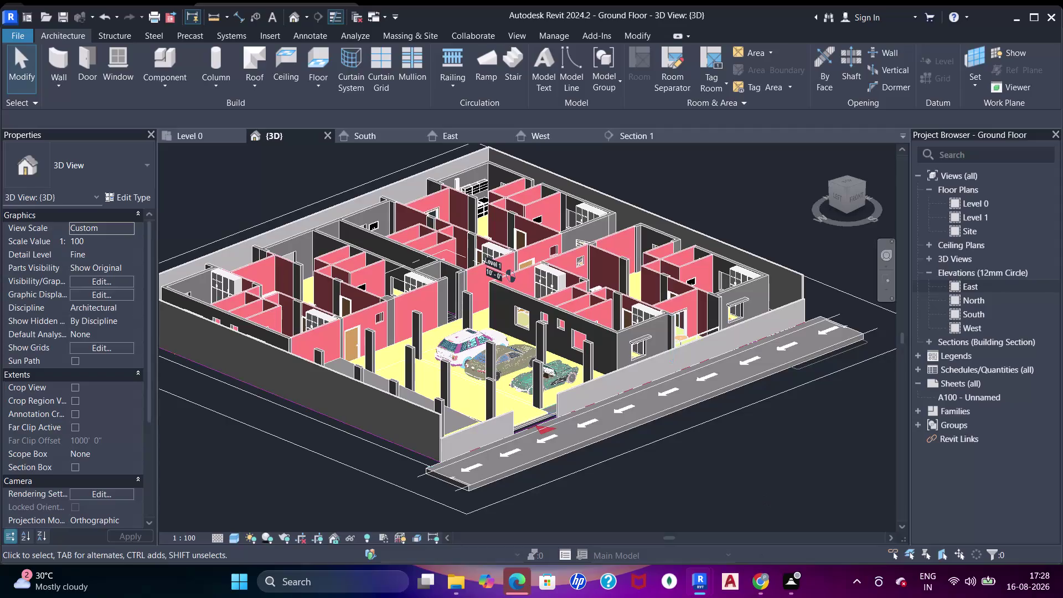
click(801, 584)
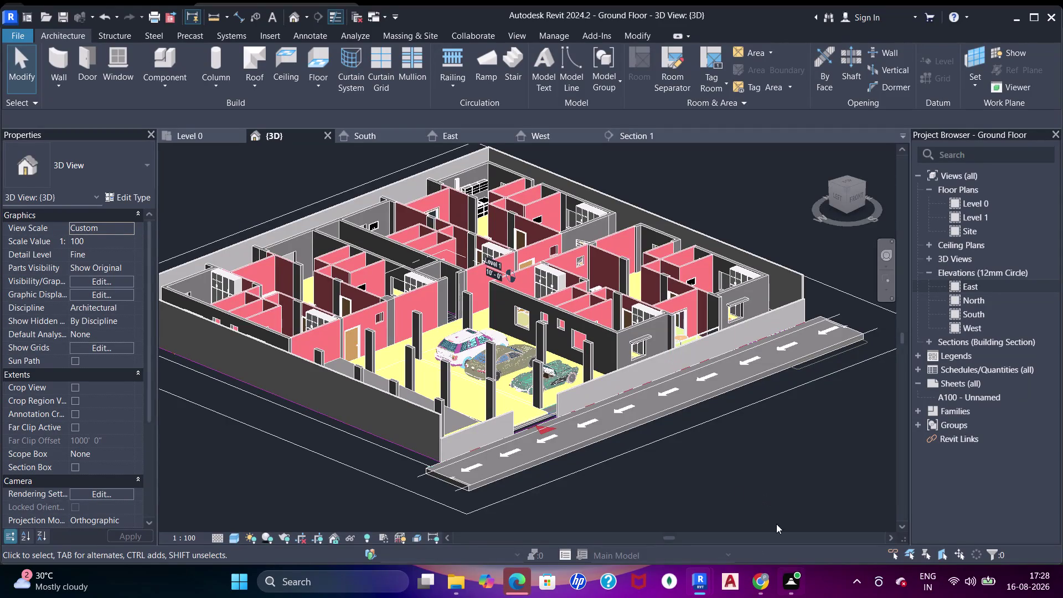